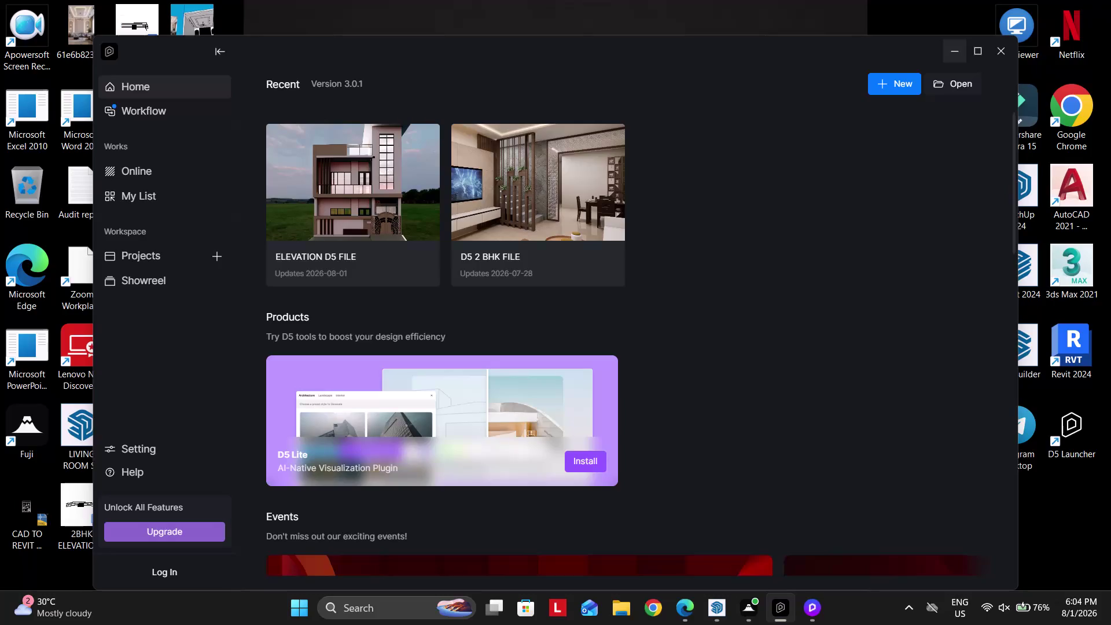
Switch from the D5 Launcher back to the open living room project window.
click(816, 613)
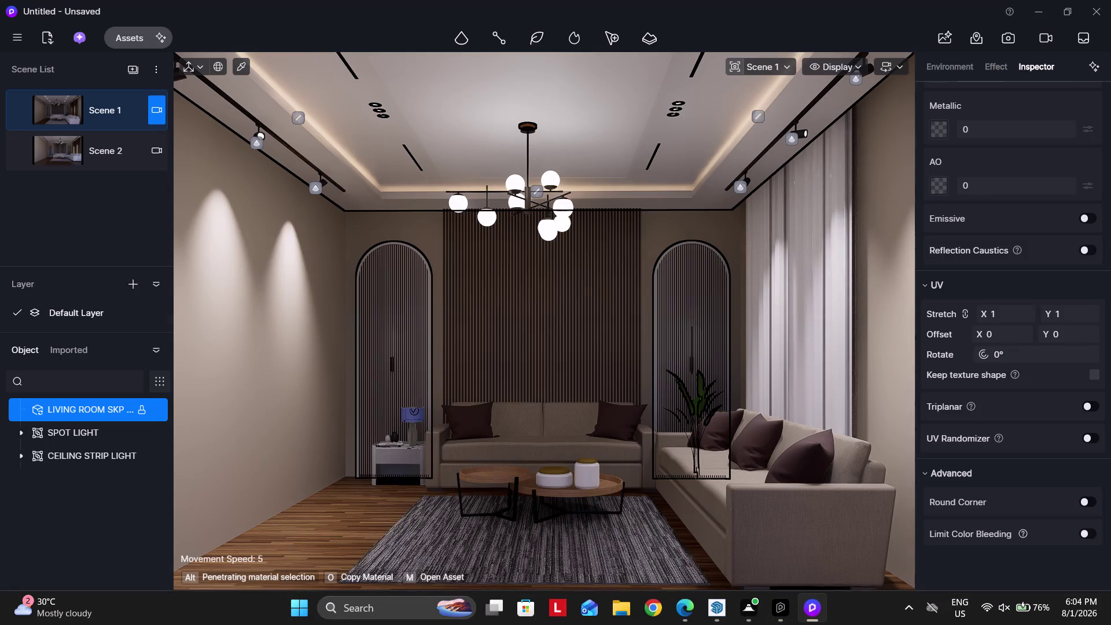
click(94, 112)
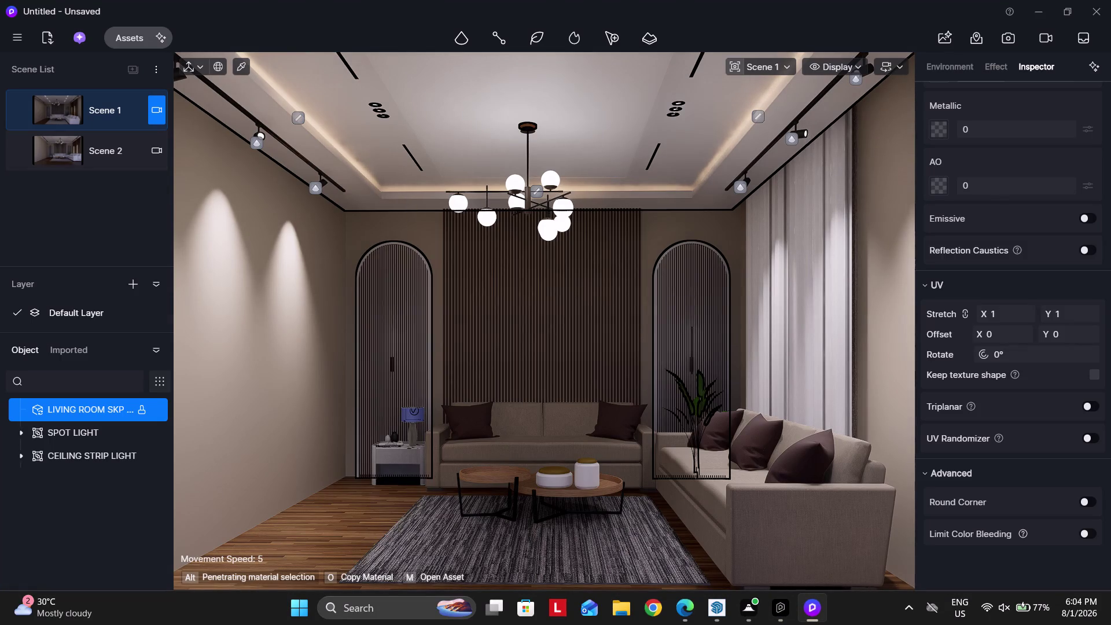